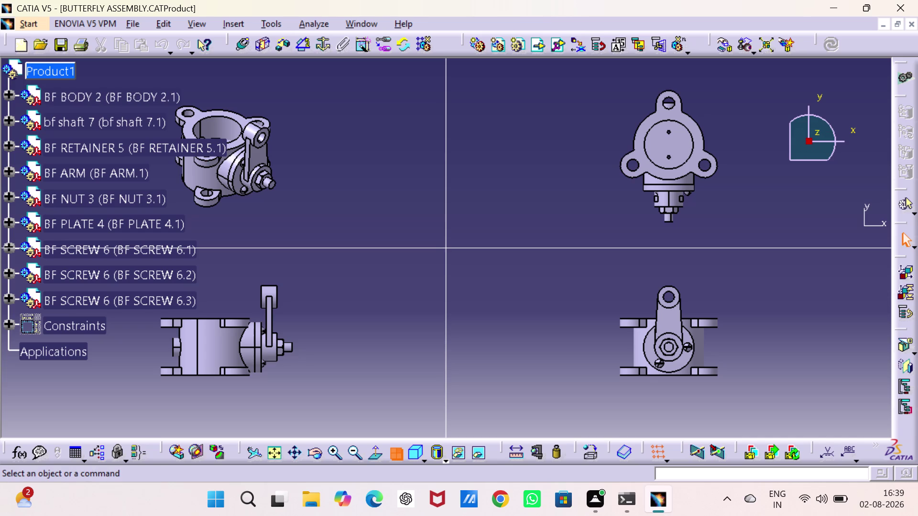
Rotate the valve assembly's isometric view in the top-left viewport to face another direction.
click(356, 192)
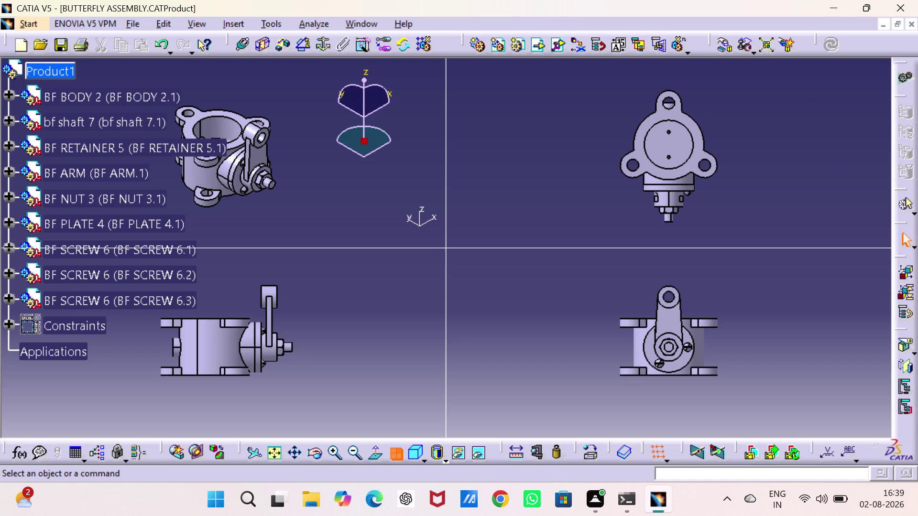
click(415, 447)
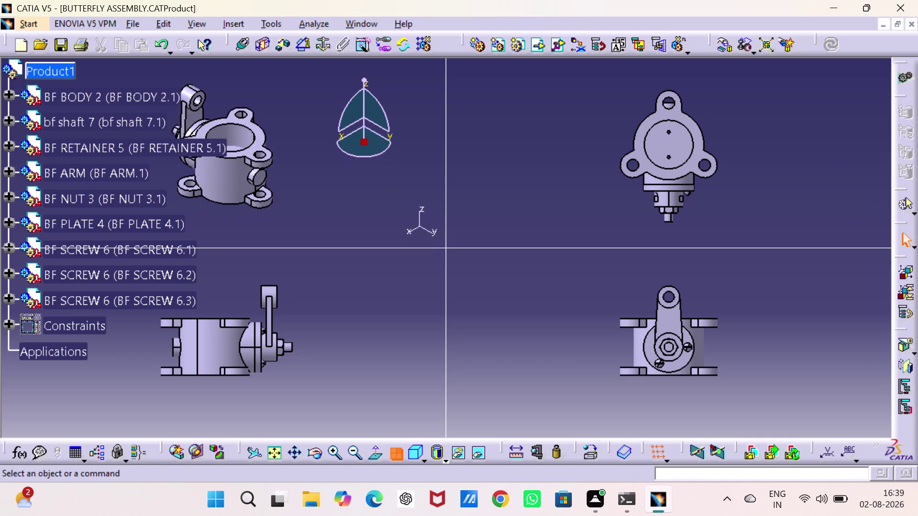